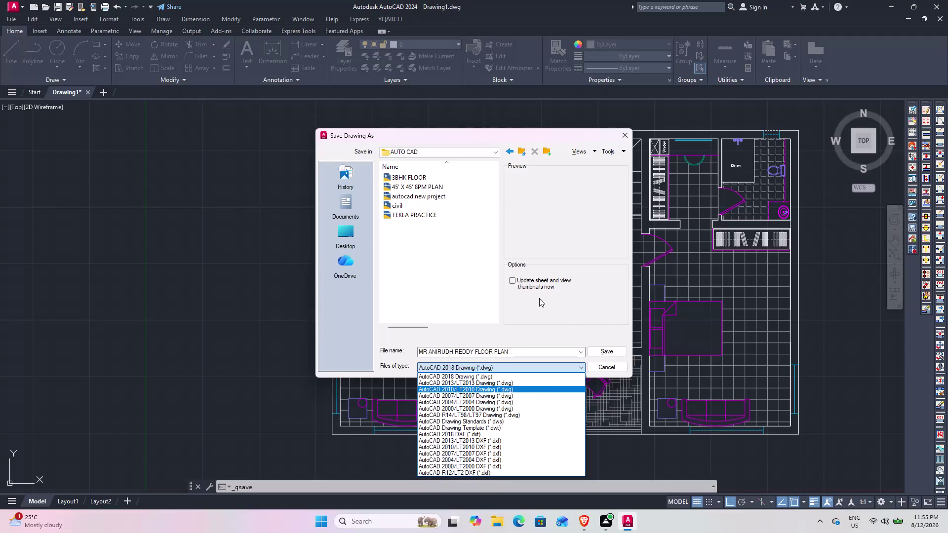
Save the drawing as 'MR ANIRUDH REDDY FLOOR PLAN' in AutoCAD 2018 DWG format, then re-centre the view.
click(608, 364)
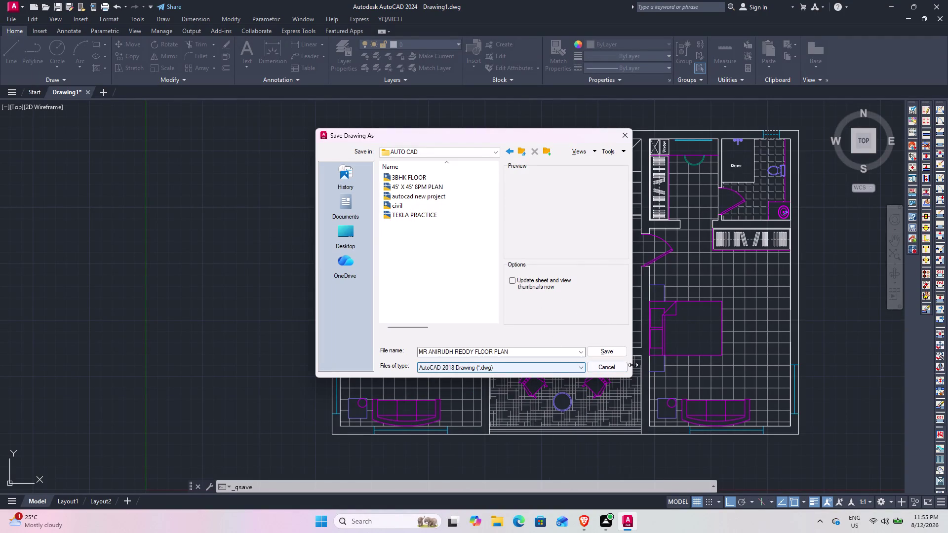
click(606, 351)
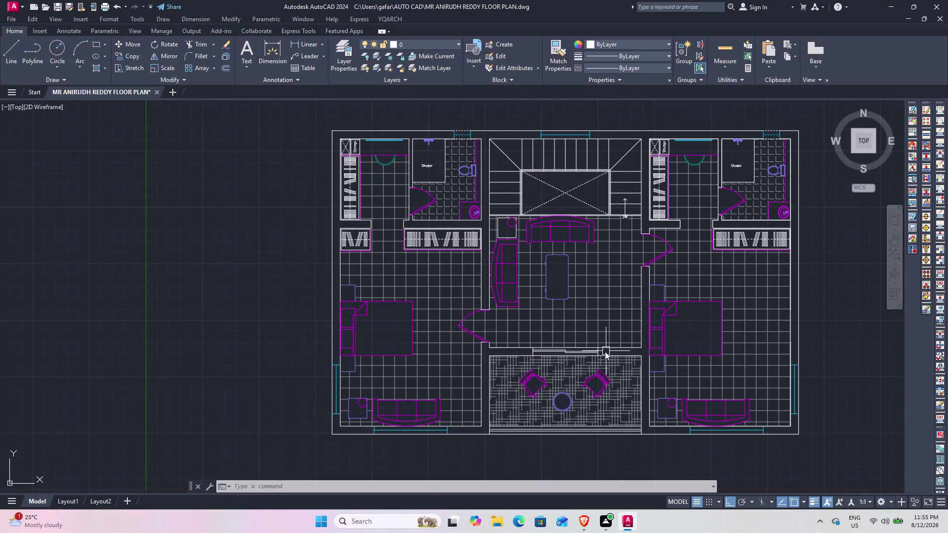
scroll(down, 3)
middle_drag(568, 323, 479, 258)
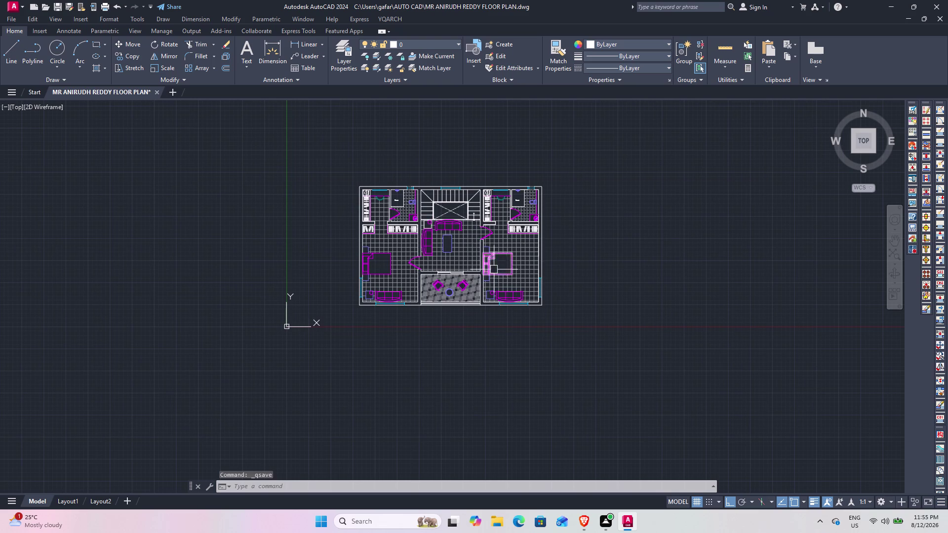